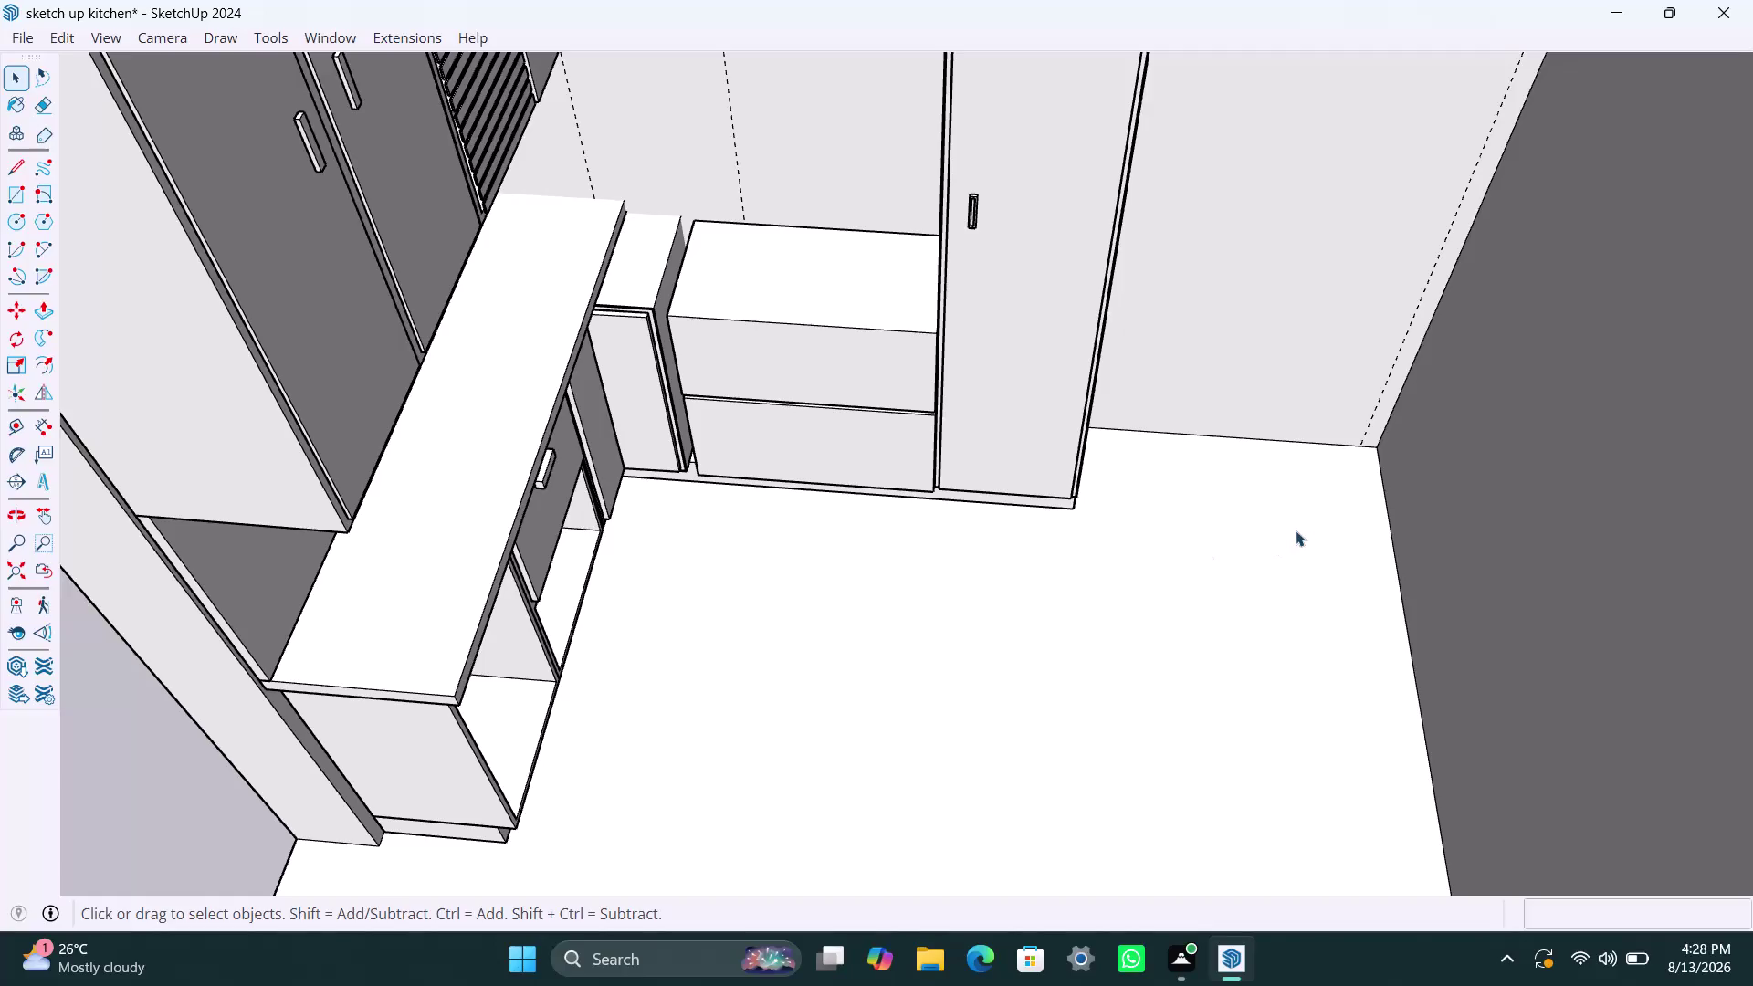
Zoom out and orbit to a top-down view of the room and all cabinet runs.
scroll(down, 3)
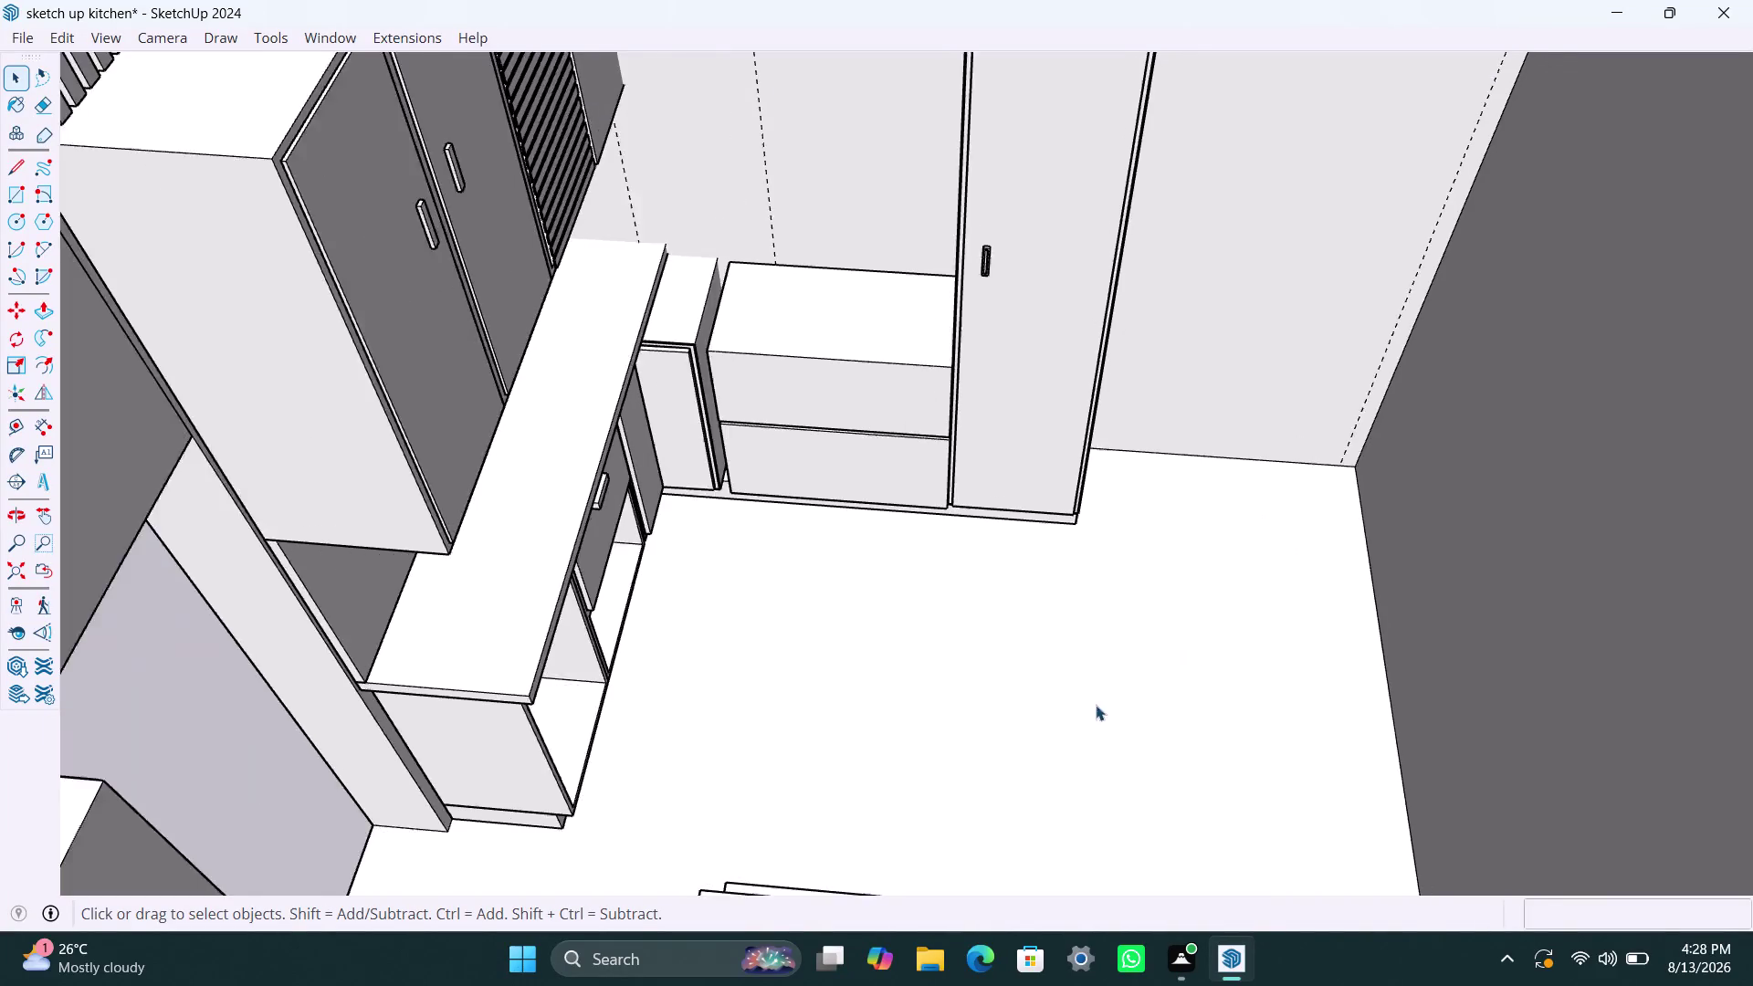
scroll(down, 3)
middle_drag(1185, 618, 550, 662)
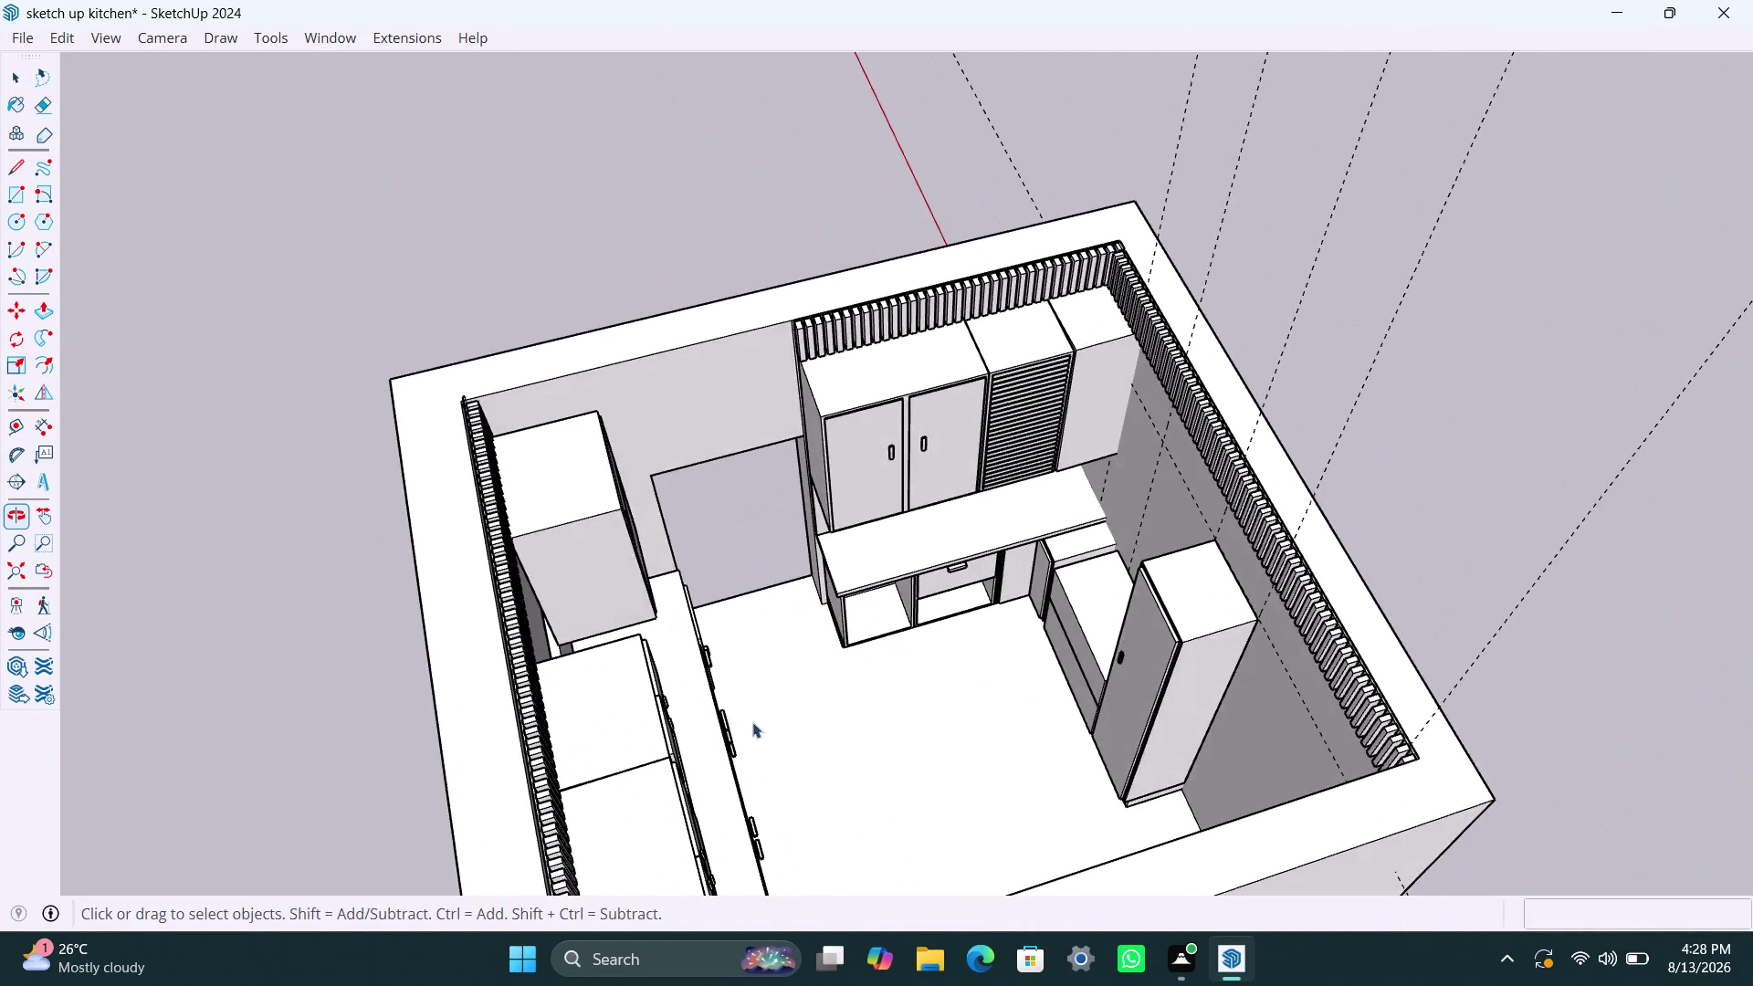
scroll(down, 3)
middle_drag(906, 742, 1134, 764)
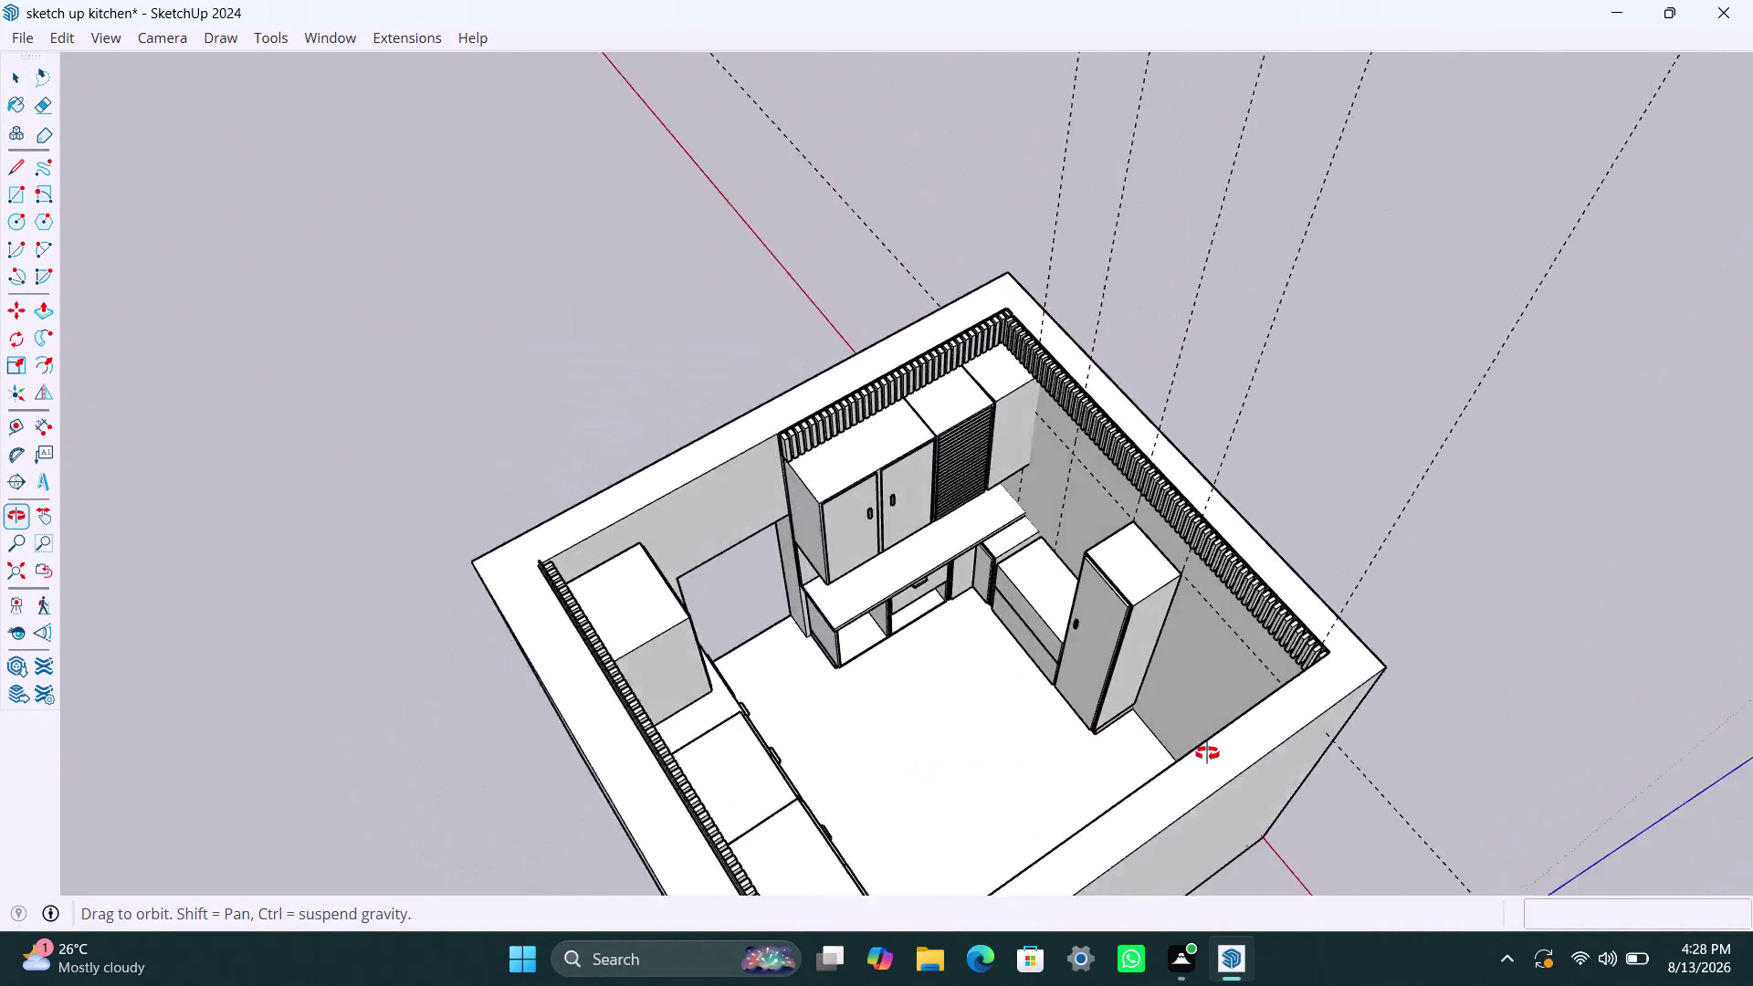
middle_drag(1134, 764, 1242, 746)
scroll(down, 3)
middle_drag(997, 712, 1317, 672)
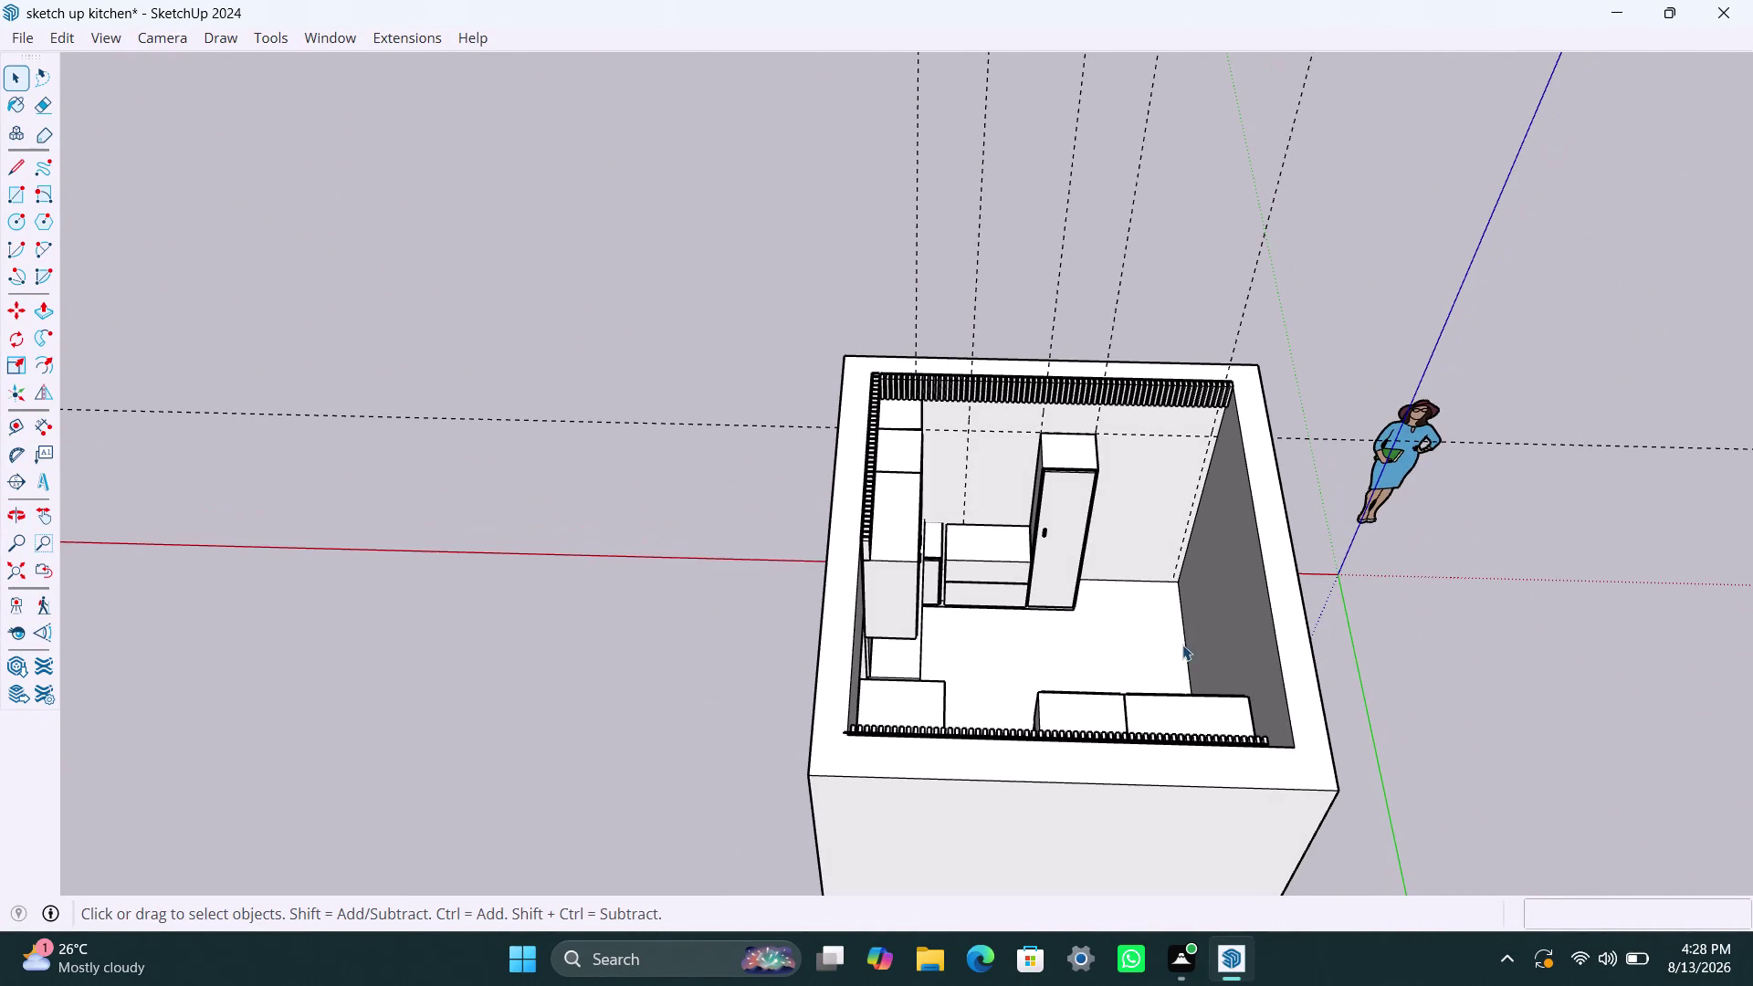
middle_drag(1151, 647, 1164, 655)
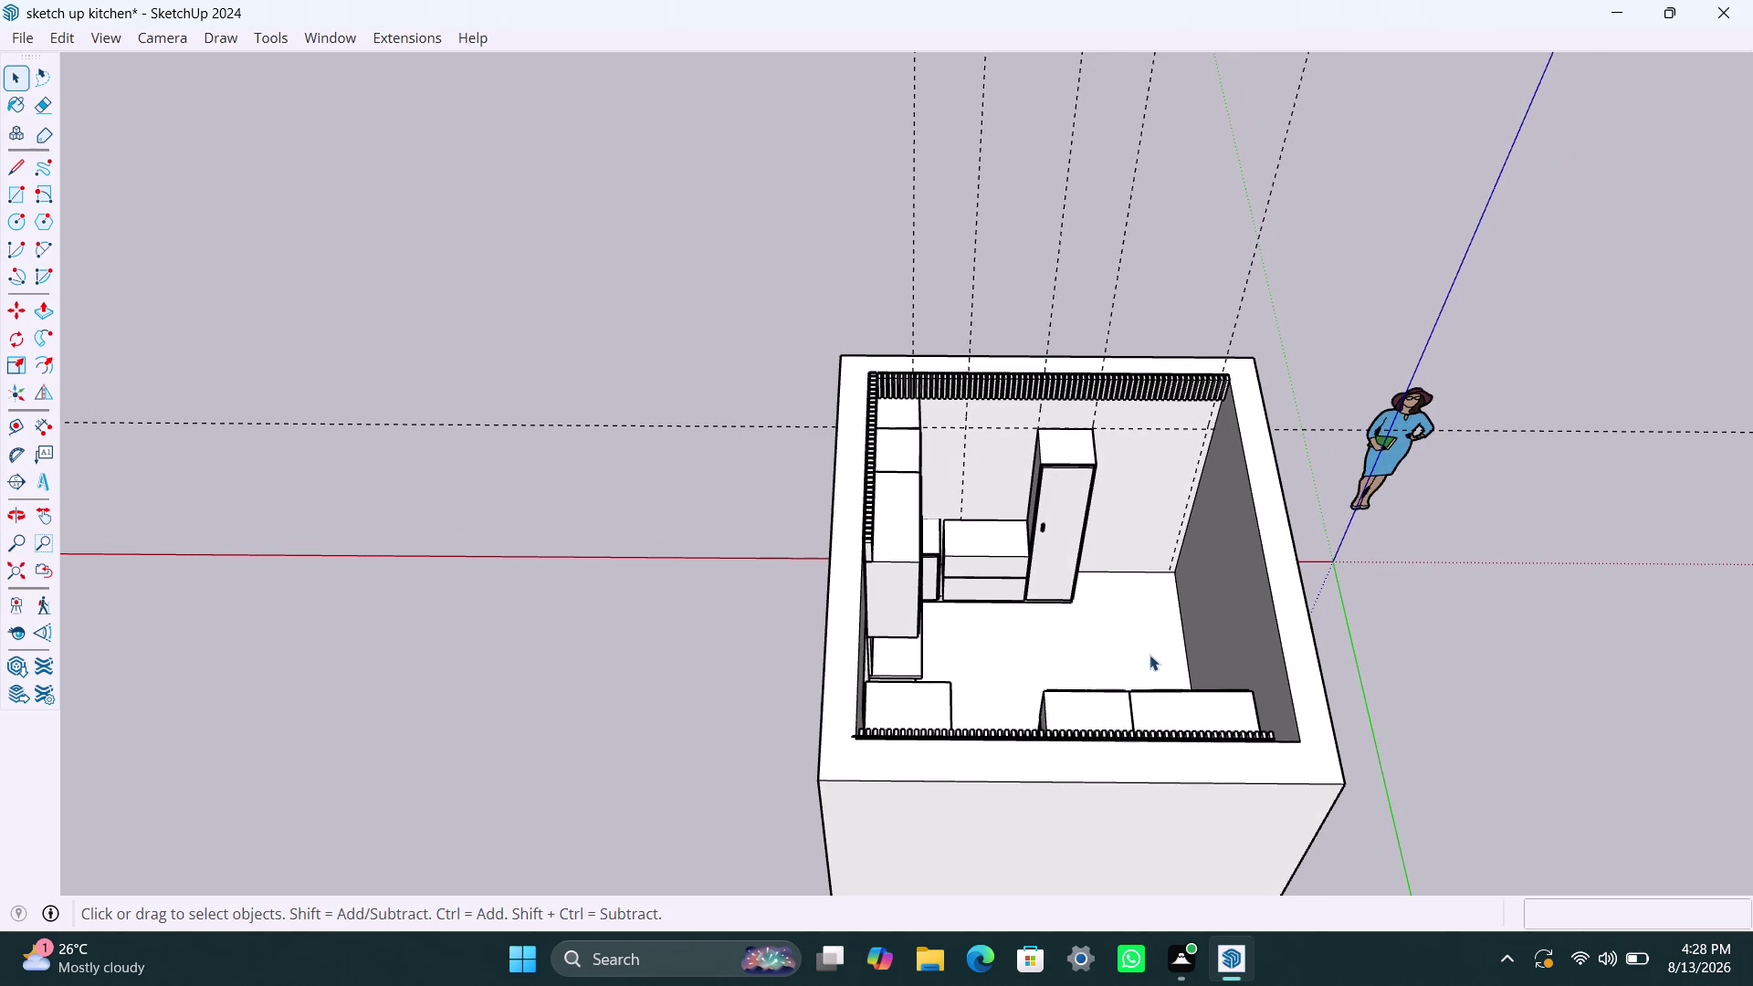